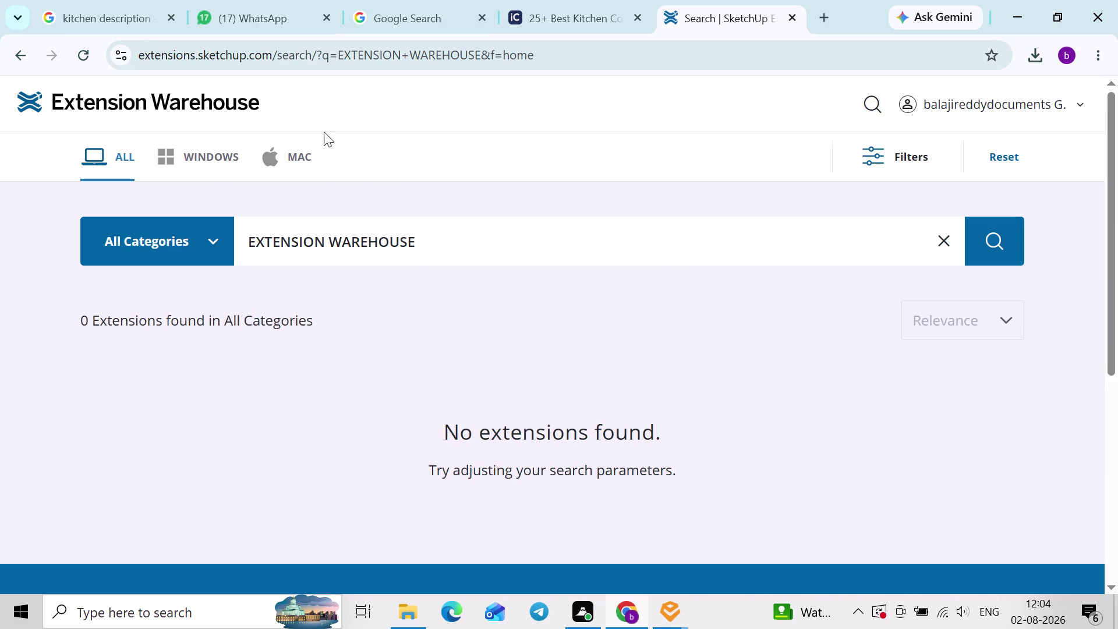
Search the site for 'EXTENSION WAREHOUSE', get no extensions, then clear the query.
drag(438, 245, 245, 258)
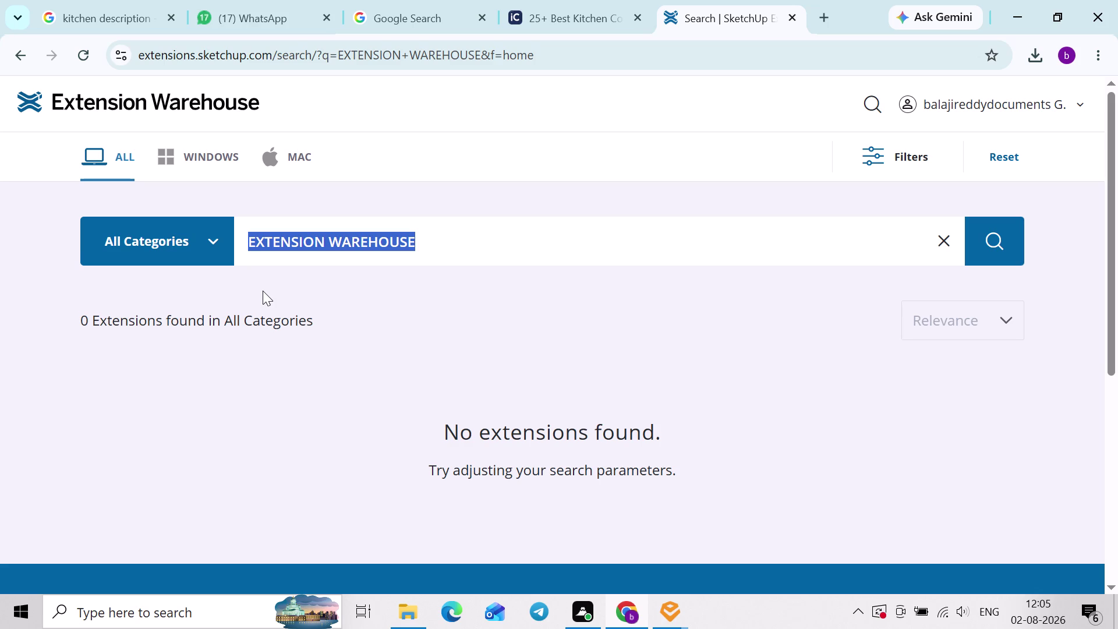
key(BackSpace)
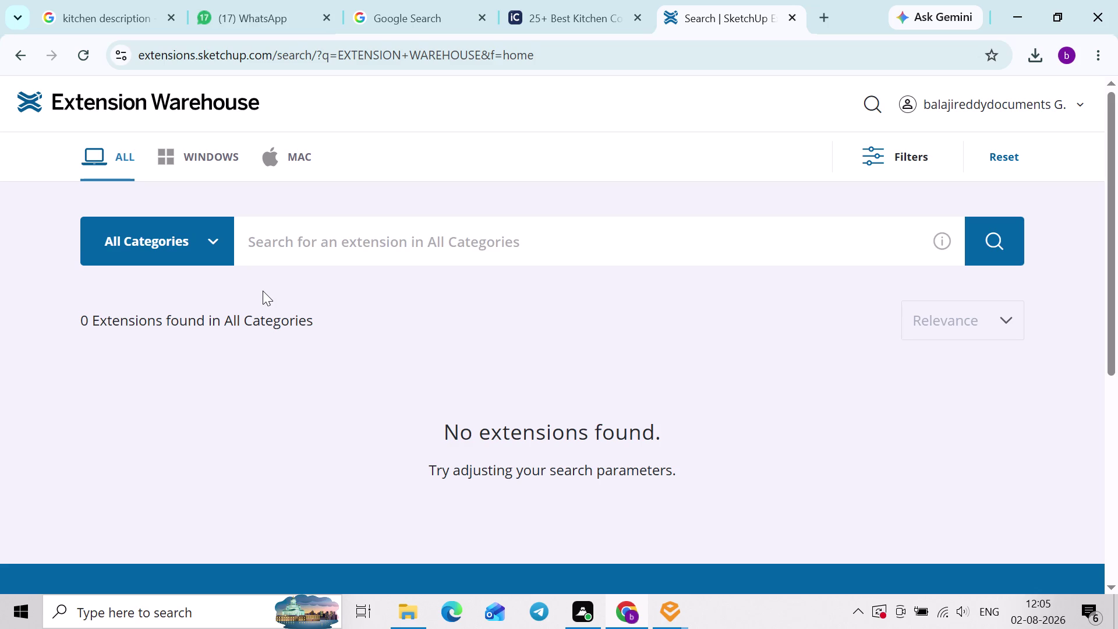
Search the Extension Warehouse for 'CLICK 2'.
text(C)
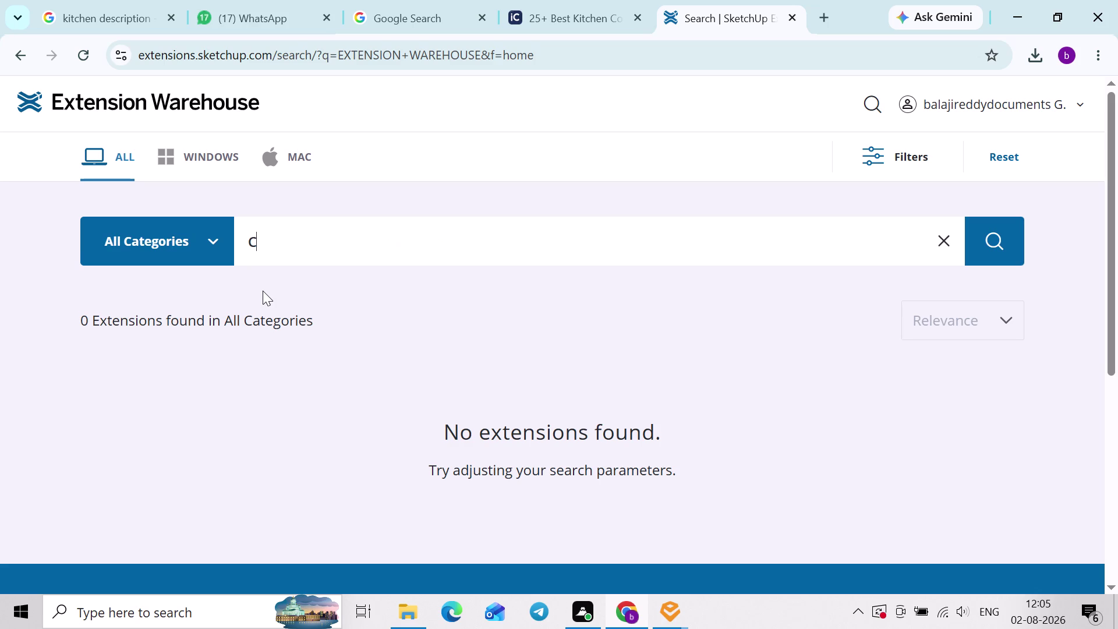
text(LI)
text(CK)
key(space)
text(2)
key(Return)
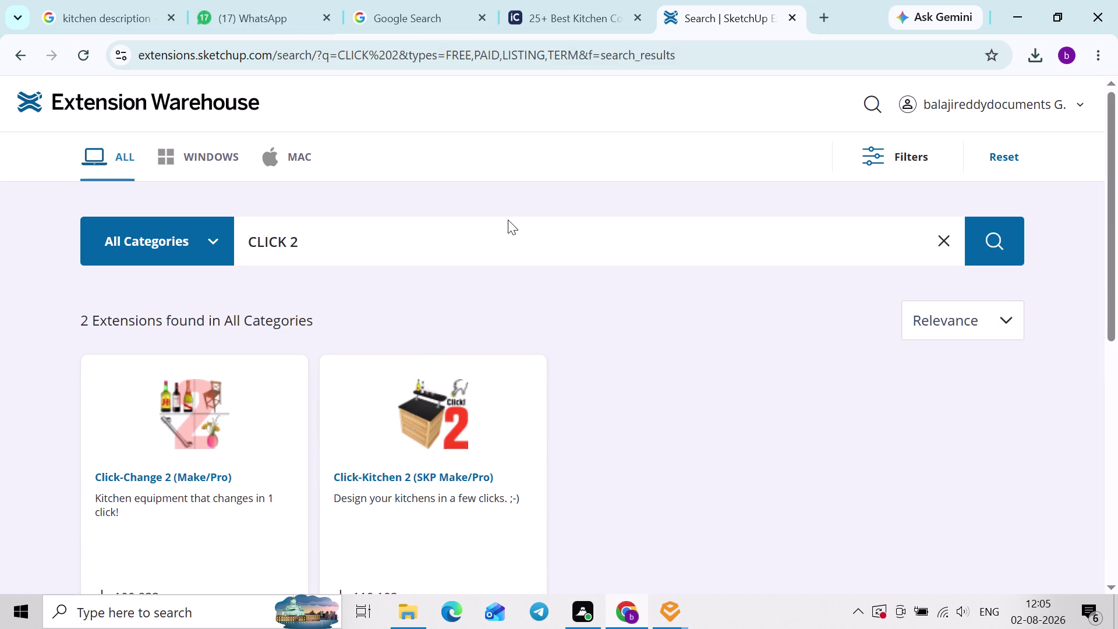
Download the free Click-Change 2 (Make/Pro) extension and check its download progress.
click(170, 445)
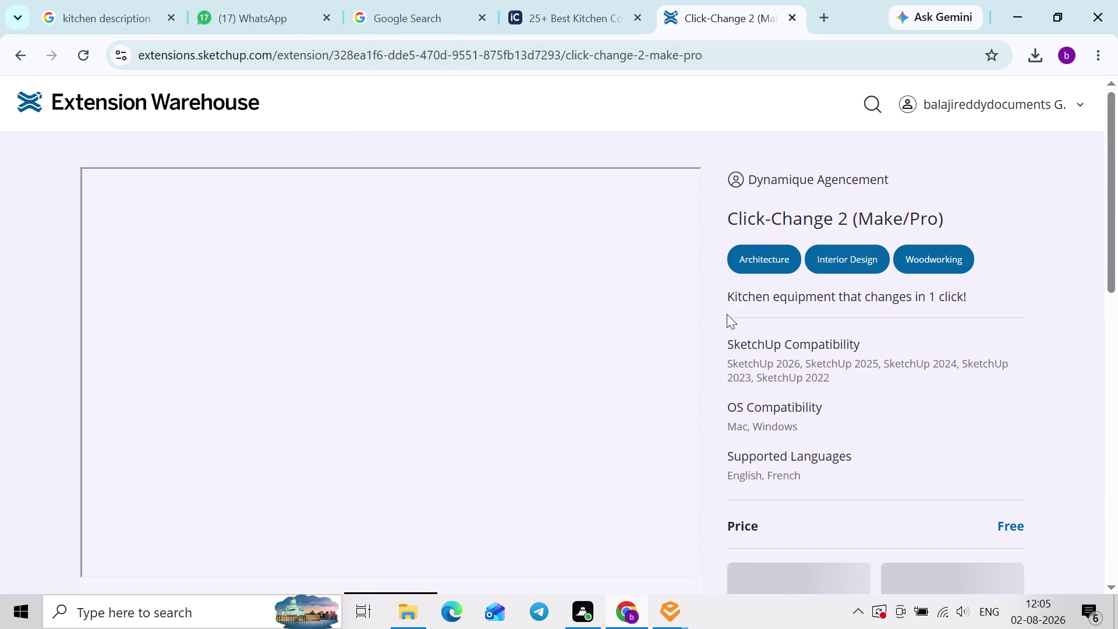
scroll(down, 3)
click(937, 318)
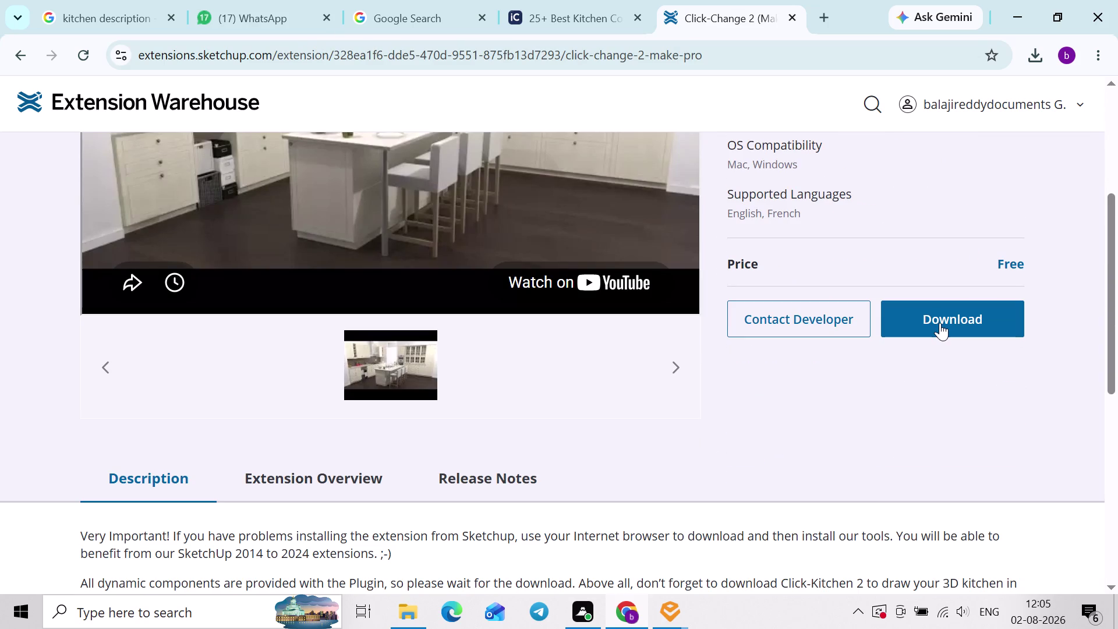
click(544, 482)
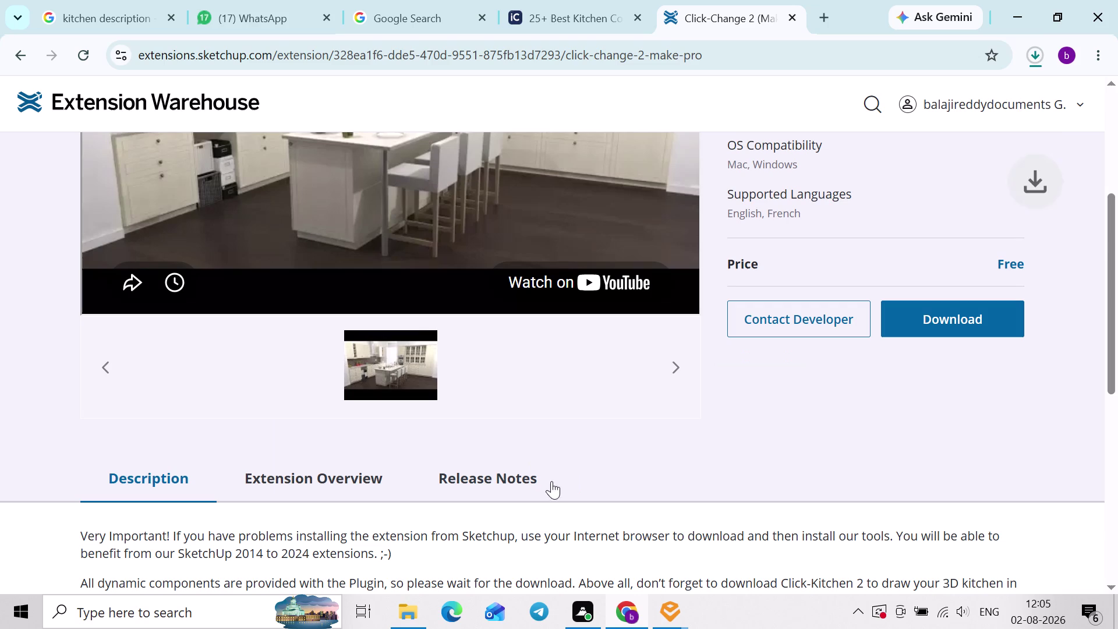
click(1038, 56)
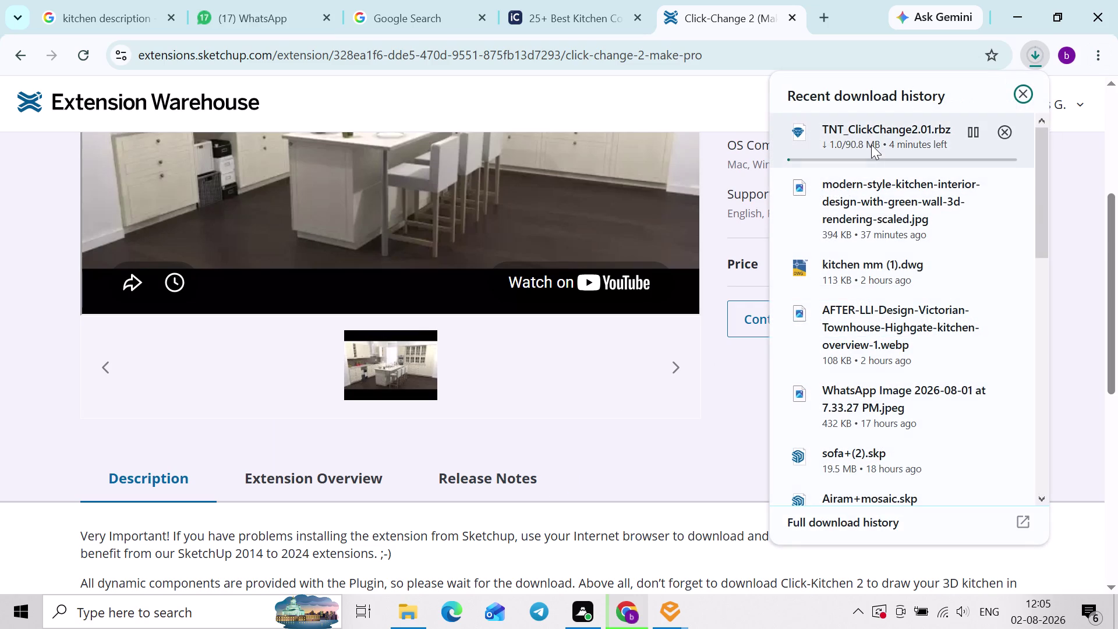
Switch to the Kitchen ens model and orbit and zoom into the green-cabinet kitchen.
click(1013, 11)
scroll(down, 3)
middle_drag(488, 489, 466, 489)
scroll(up, 3)
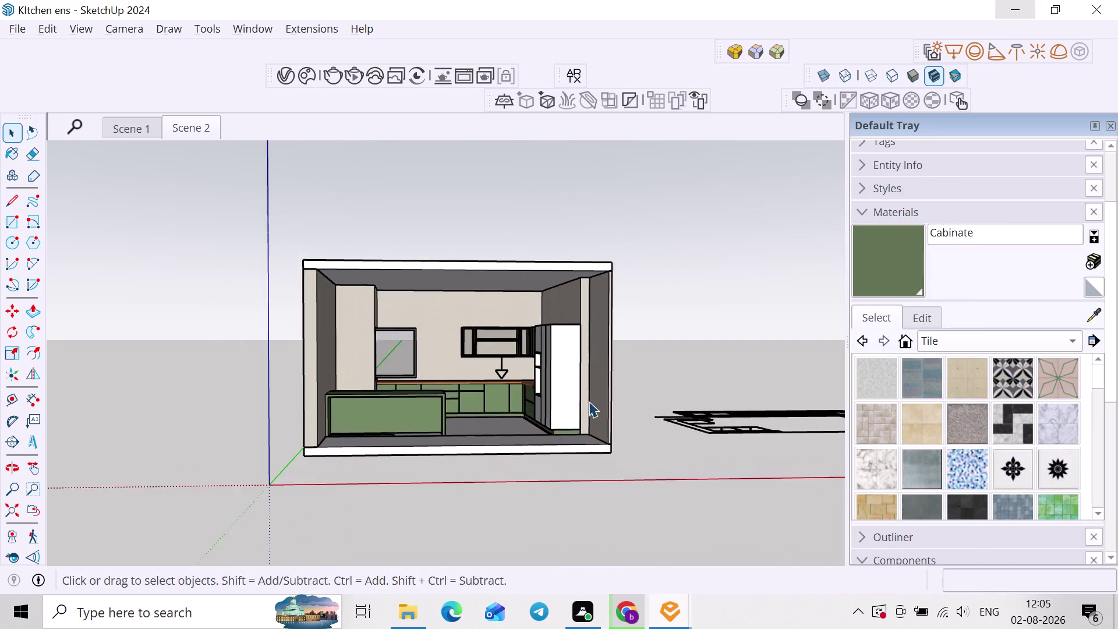
middle_drag(589, 401, 438, 489)
middle_drag(441, 478, 568, 461)
scroll(up, 3)
scroll(up, 3)
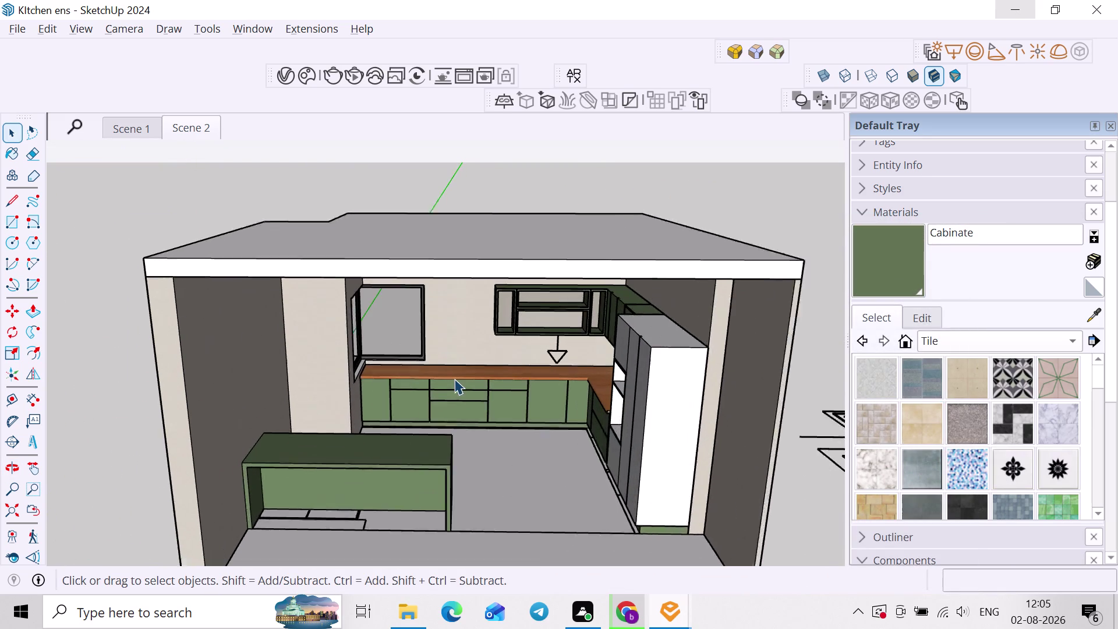
scroll(up, 3)
scroll(down, 3)
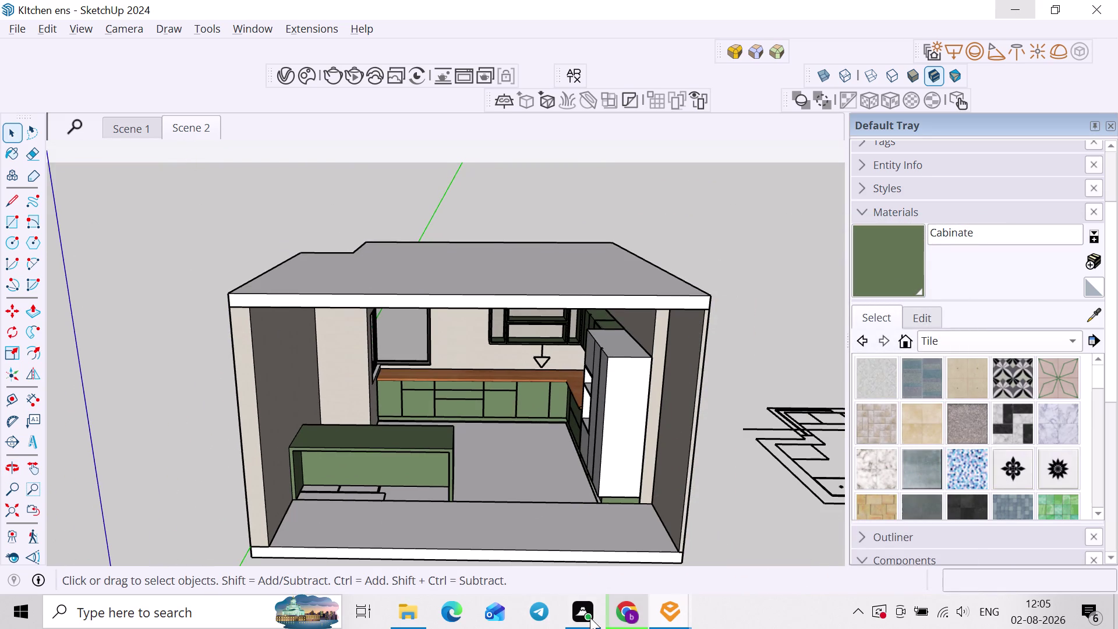